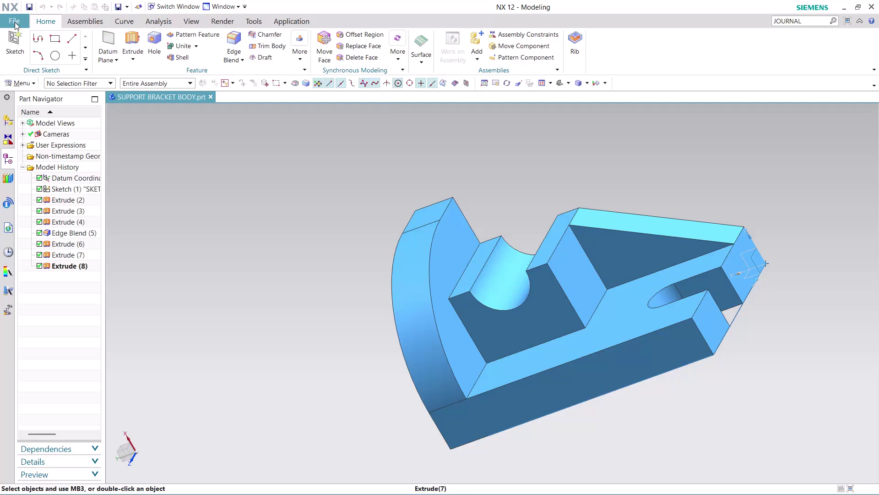
Export the support bracket model as a PDF into the nx-cad drawing files folder.
click(15, 22)
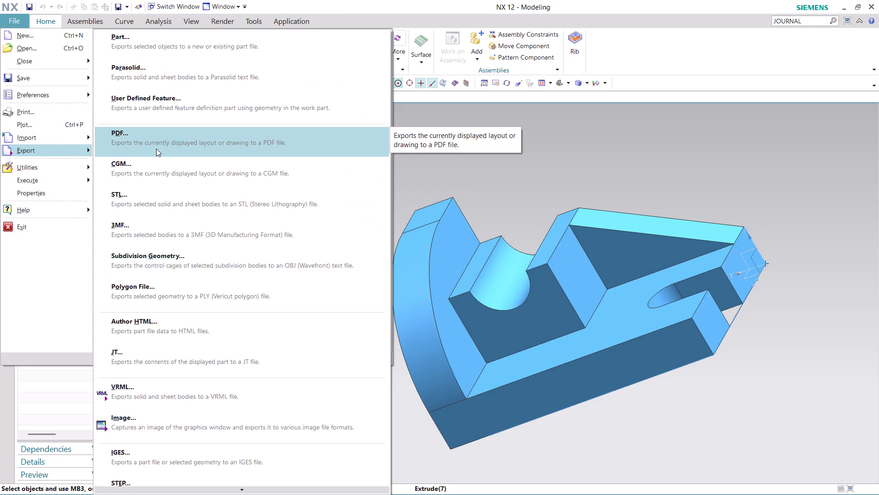
click(156, 148)
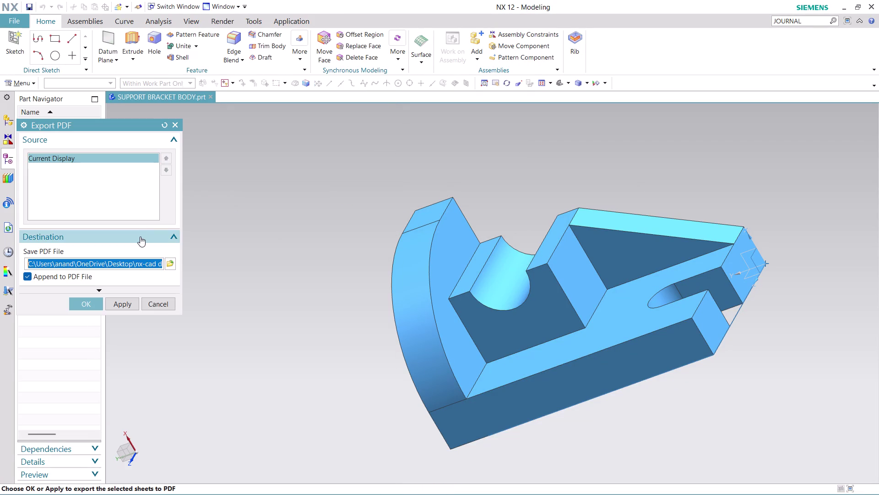
click(169, 264)
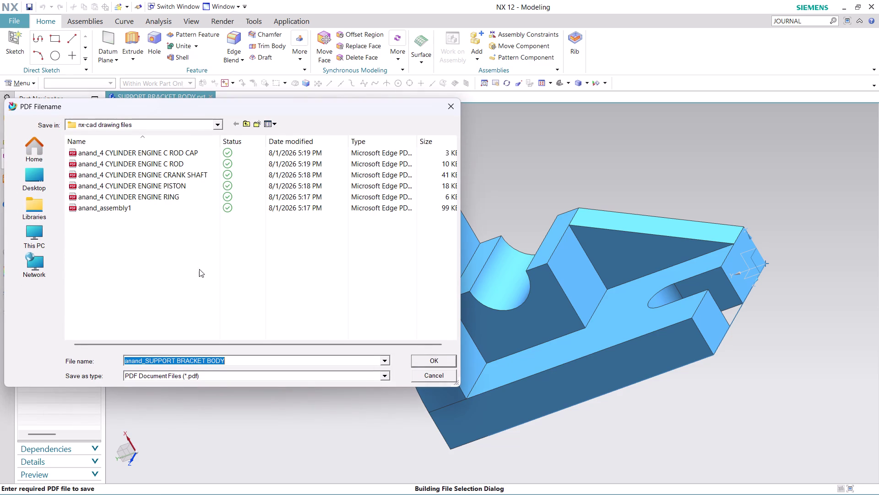
click(431, 357)
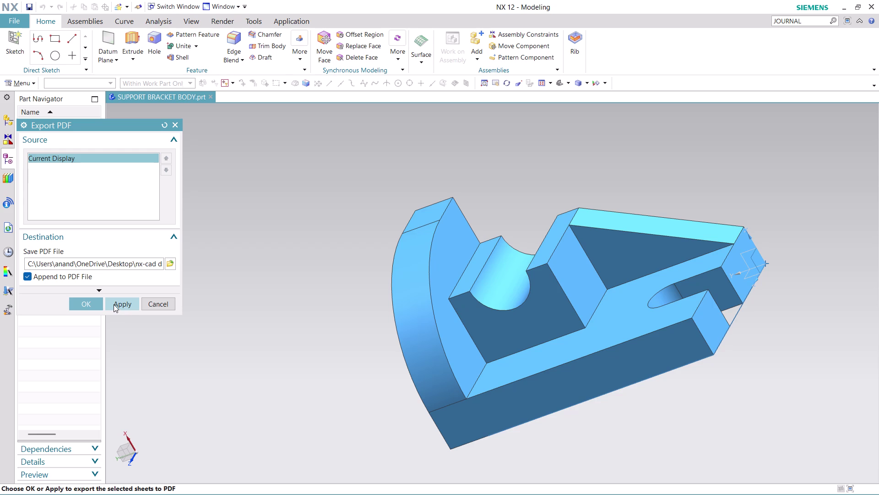
click(87, 303)
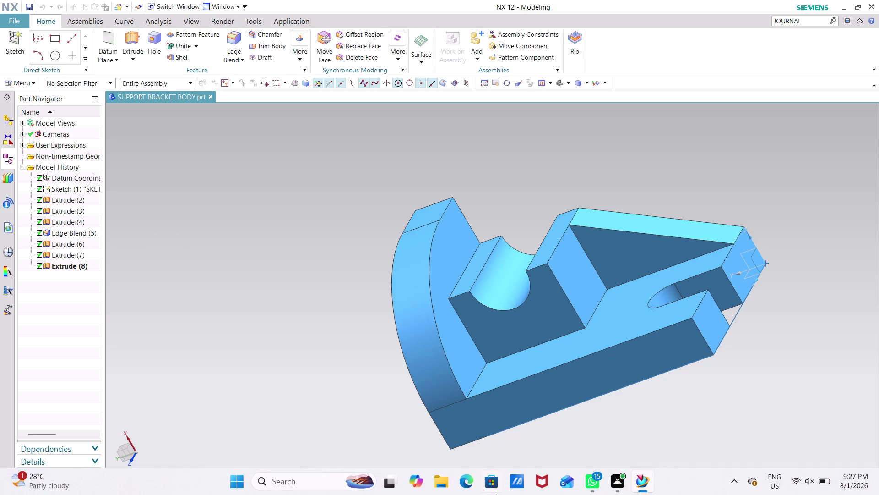
click(439, 476)
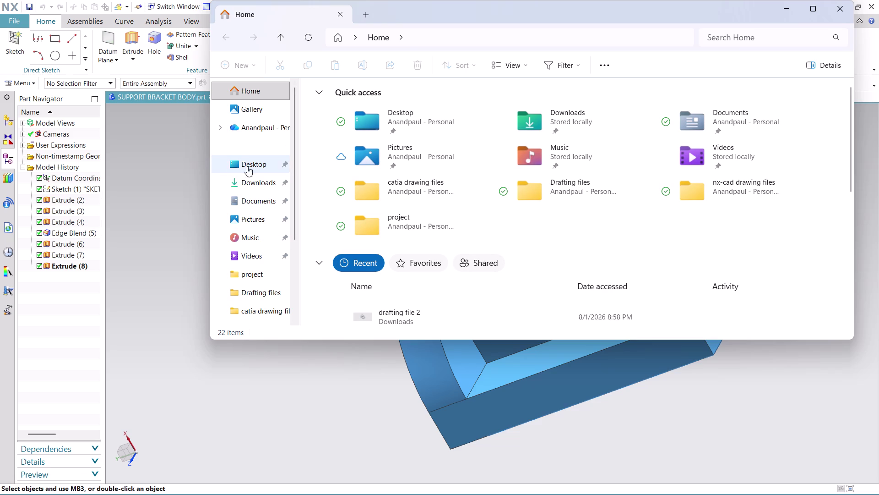
Preview the SUPPORT BRACKET BODY PDF in Desktop > nx-cad drawing files, then close Explorer.
click(260, 199)
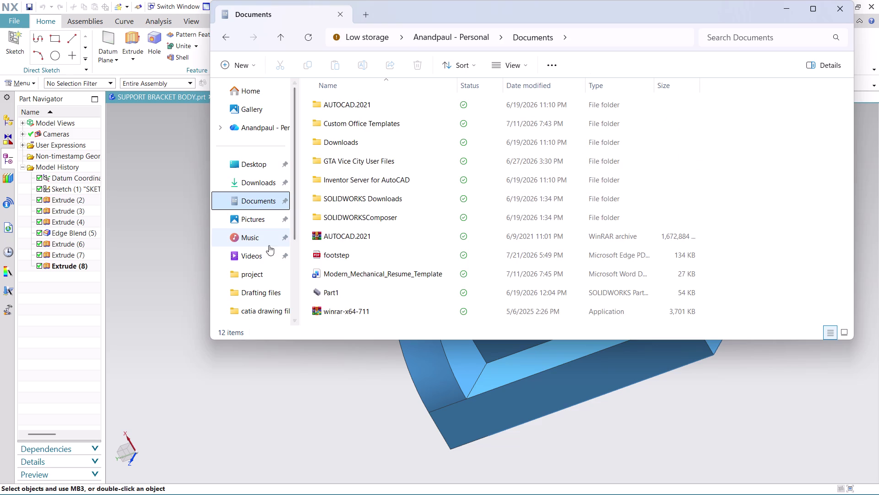
click(255, 185)
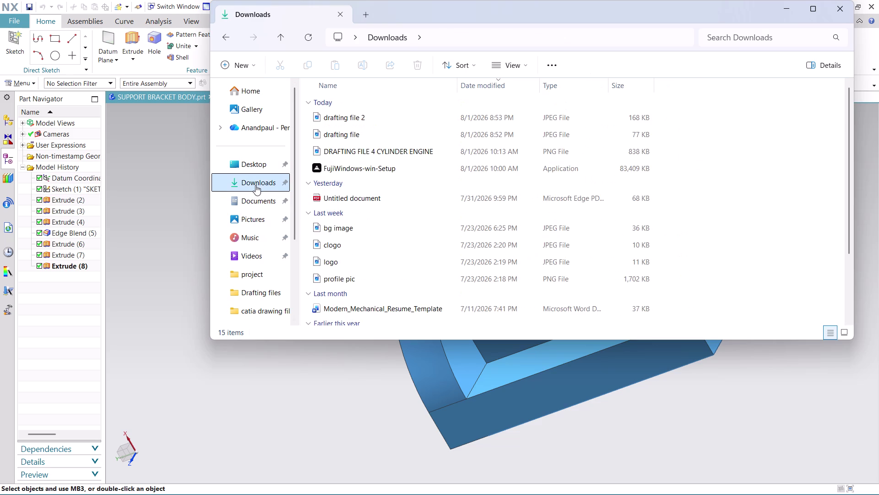
scroll(down, 3)
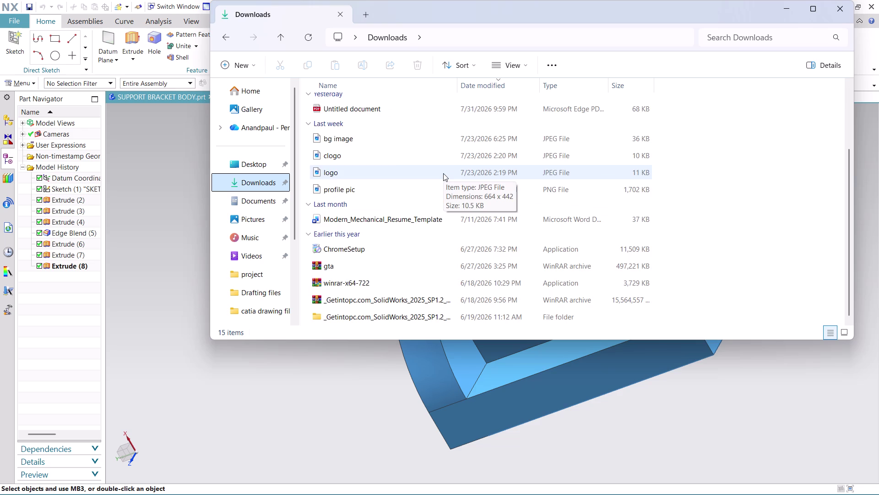
click(249, 168)
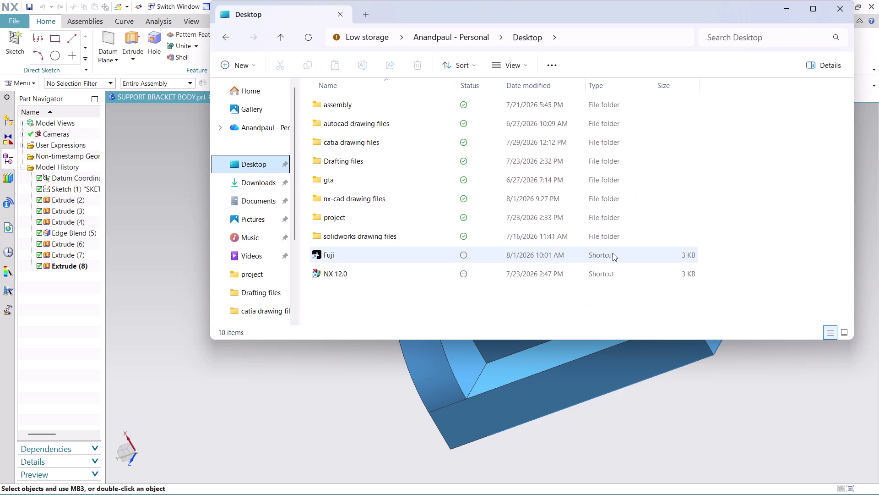
scroll(down, 3)
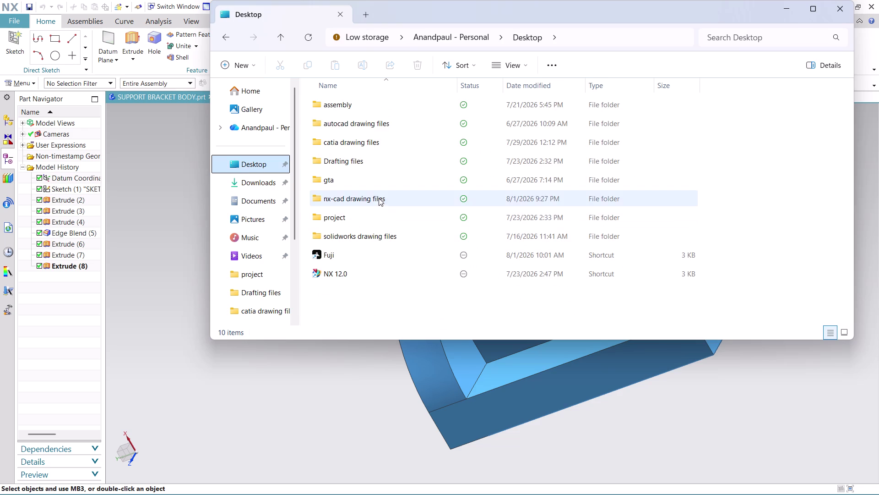
double_click(378, 198)
scroll(down, 3)
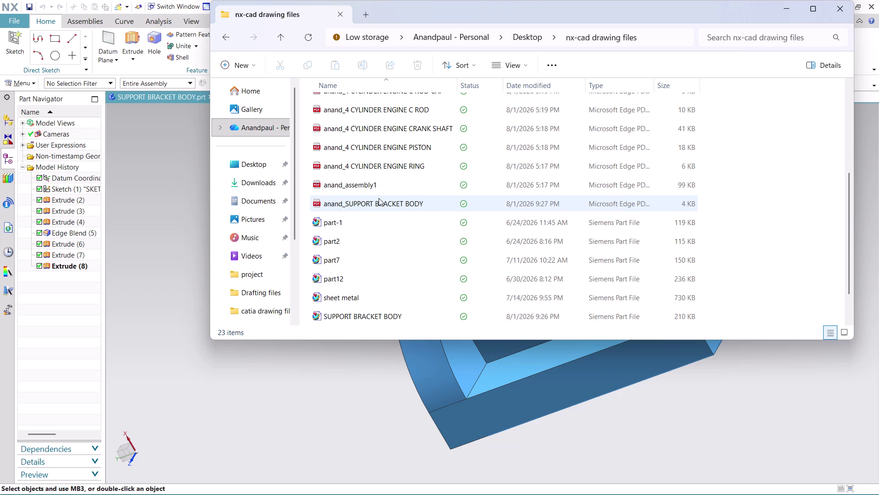
double_click(385, 209)
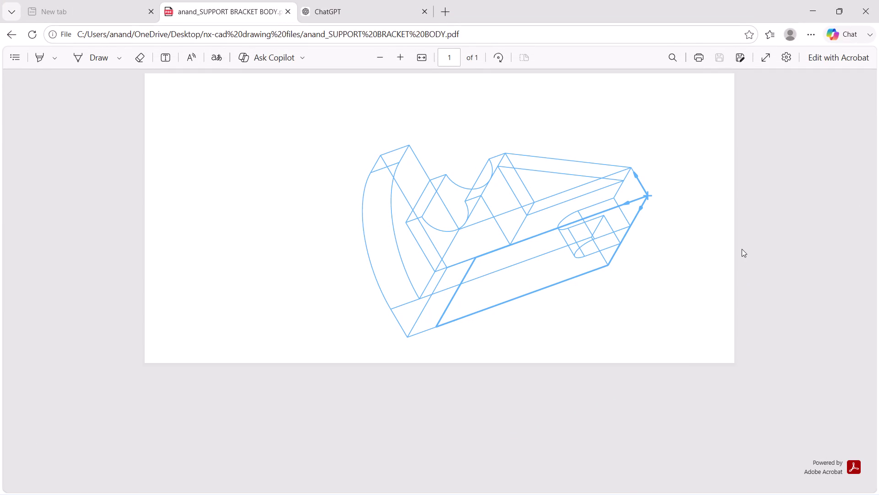
click(859, 14)
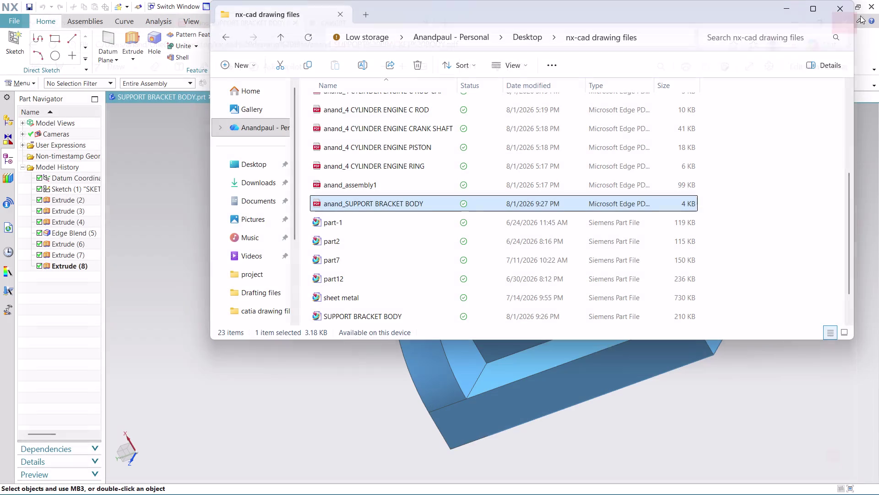
click(789, 386)
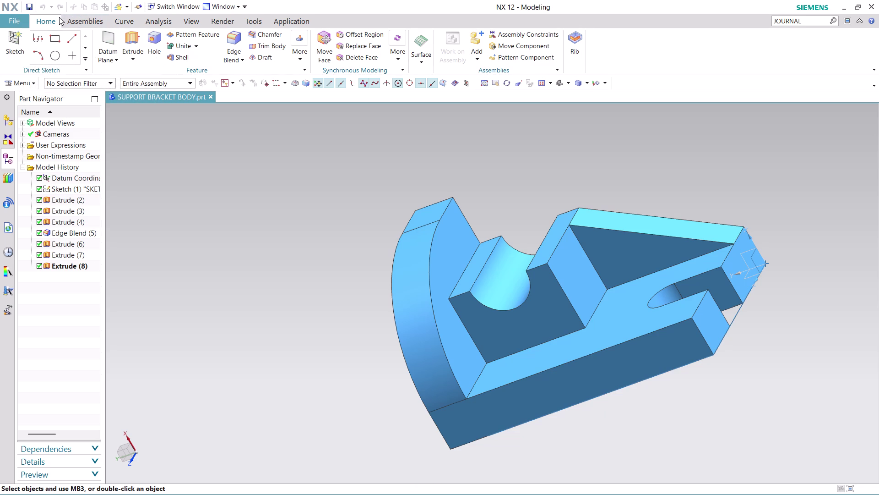
Create a new drawing file from the A4 - Size template for the support bracket.
click(46, 19)
click(21, 20)
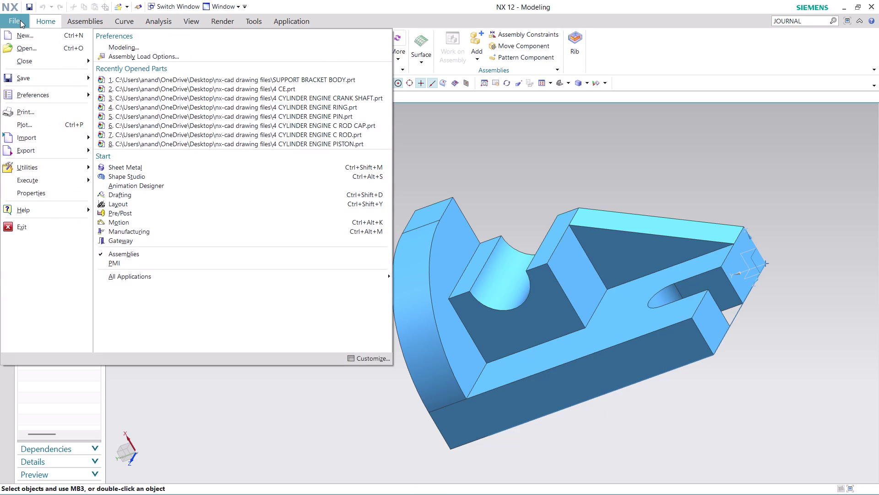
click(244, 403)
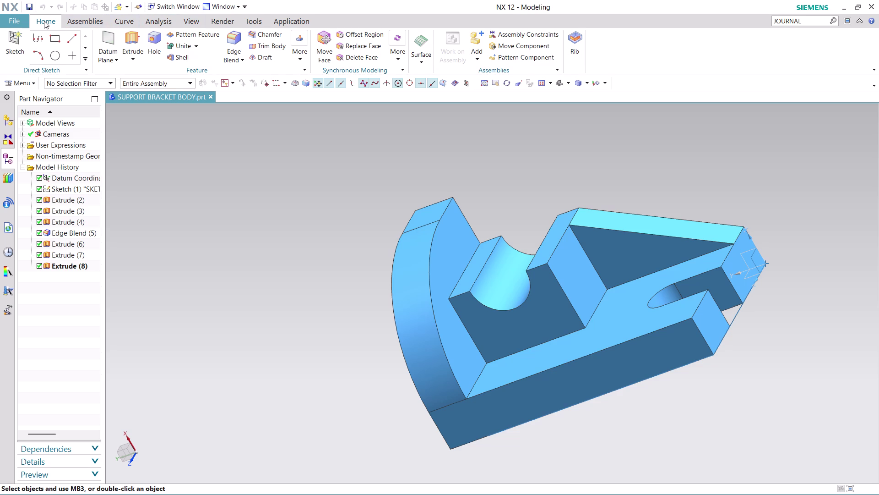
click(19, 20)
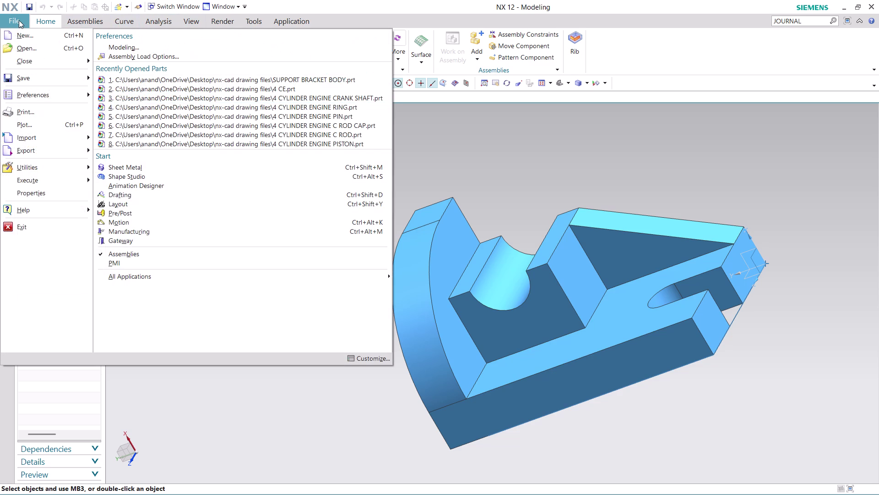
click(46, 39)
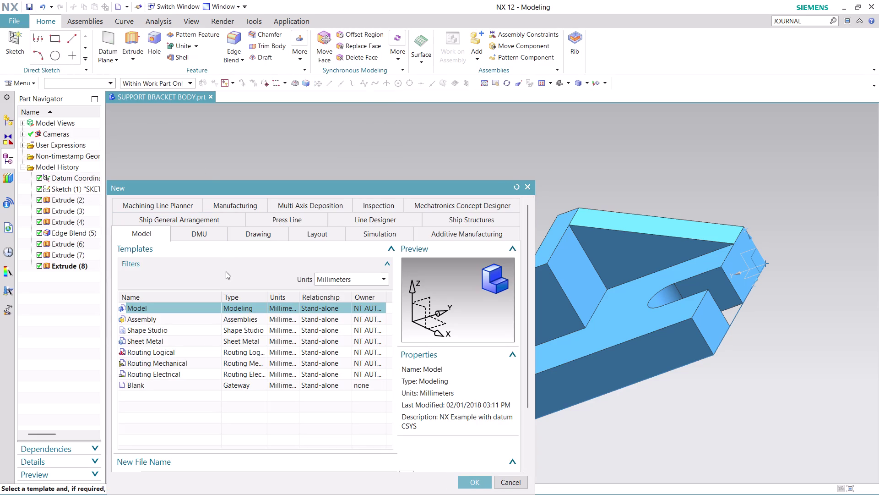
click(255, 230)
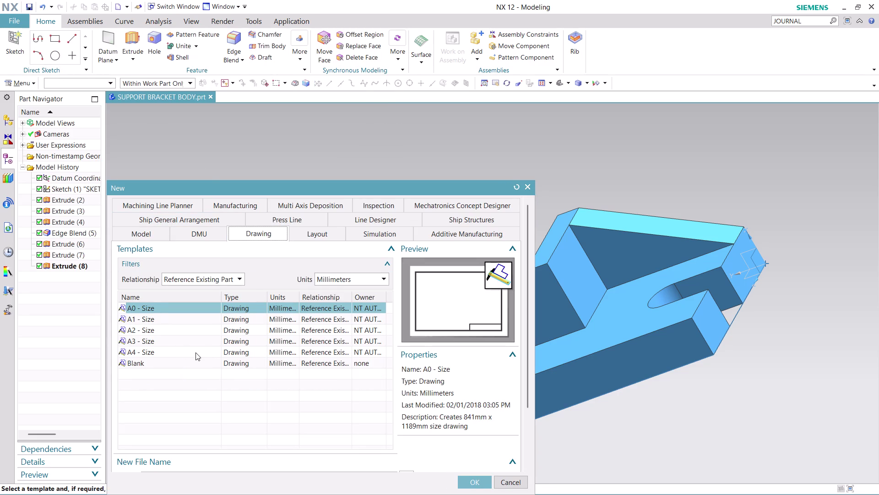
click(196, 352)
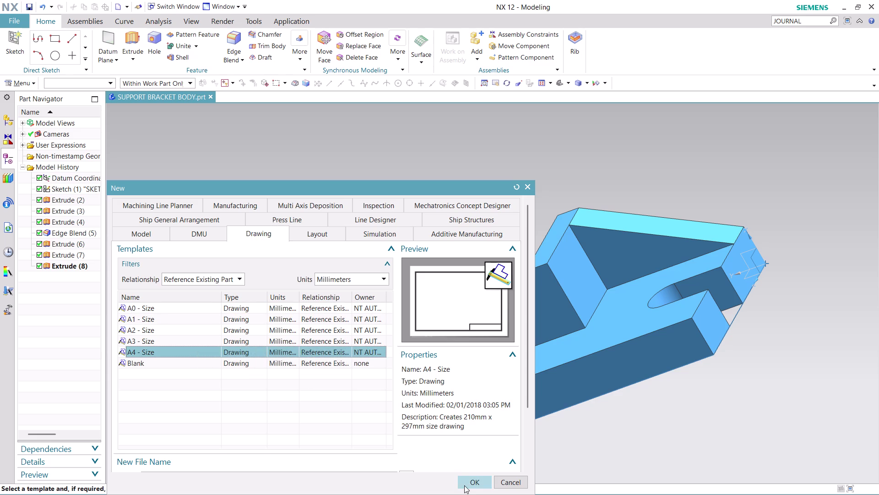
click(466, 485)
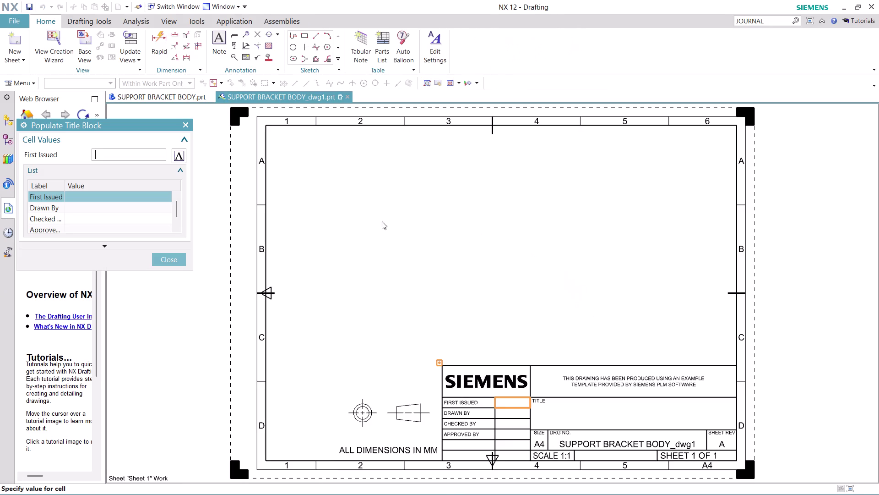
Dismiss the Populate Title Block dialog without entering any values.
click(392, 202)
click(168, 260)
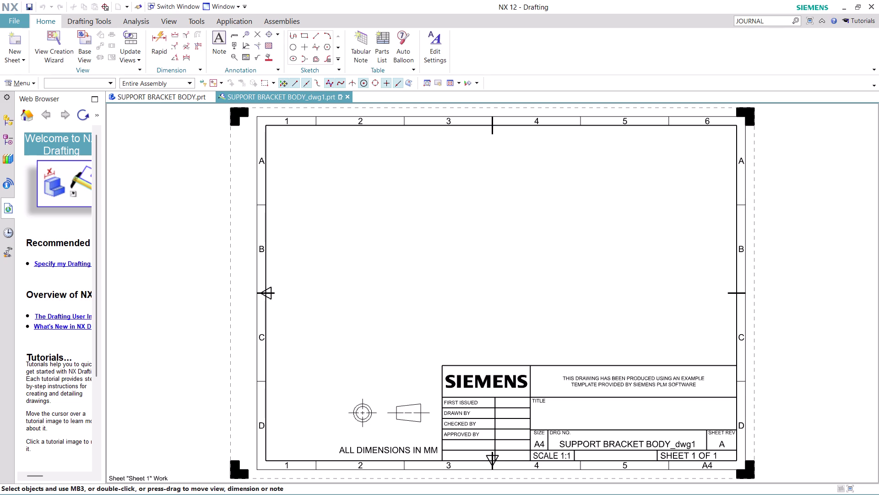
click(290, 96)
click(339, 200)
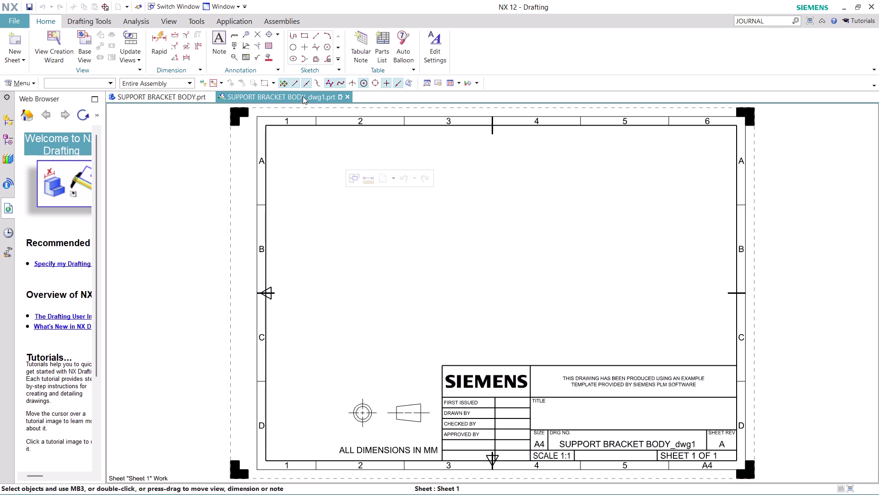
Undock the A4 drawing tab into a floating window and settle its position.
drag(303, 94, 278, 141)
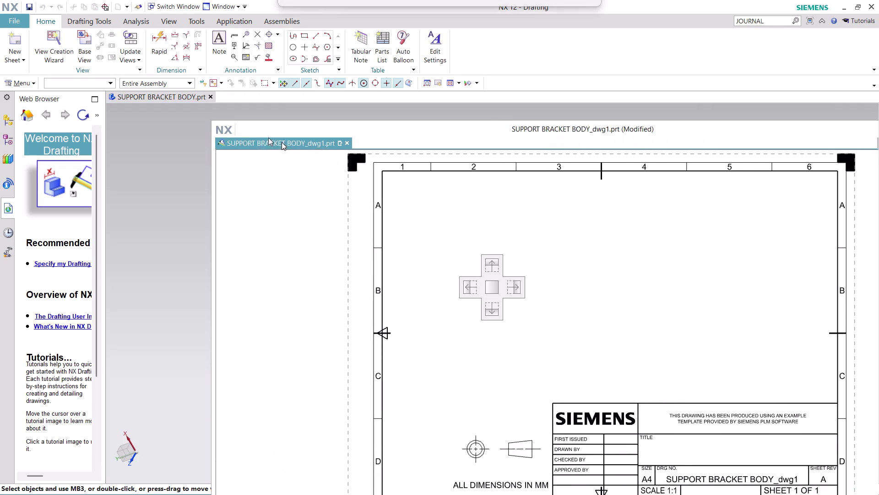
drag(278, 141, 199, 105)
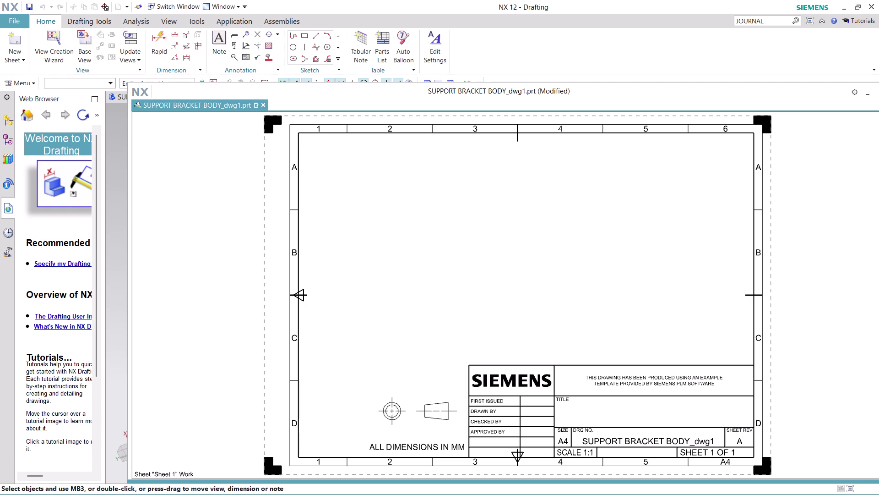
click(208, 107)
click(502, 235)
click(469, 248)
drag(219, 108, 112, 265)
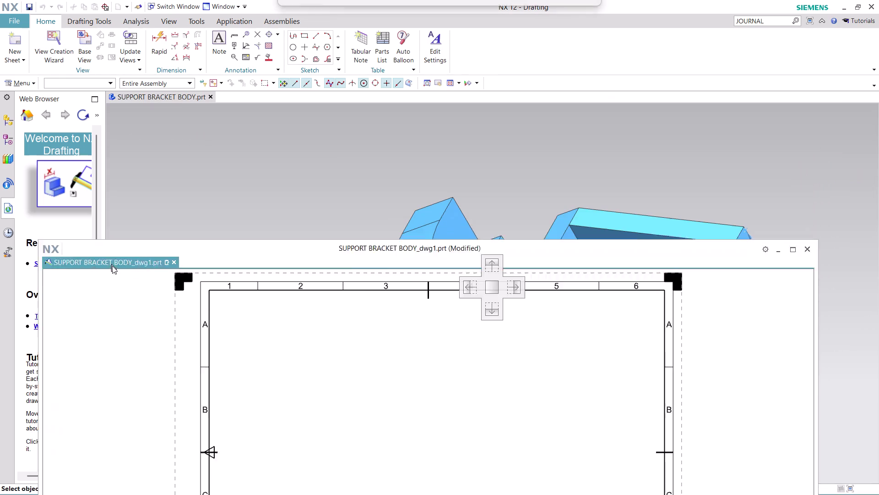
drag(112, 265, 178, 132)
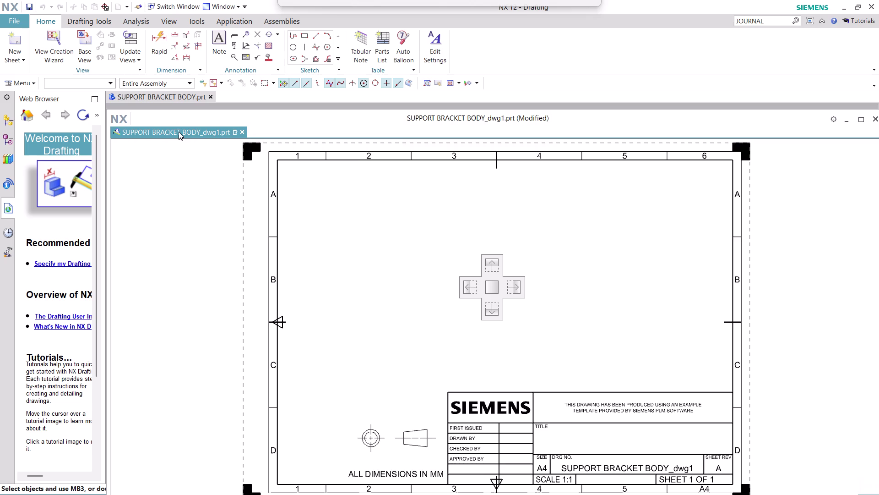
drag(179, 133, 174, 126)
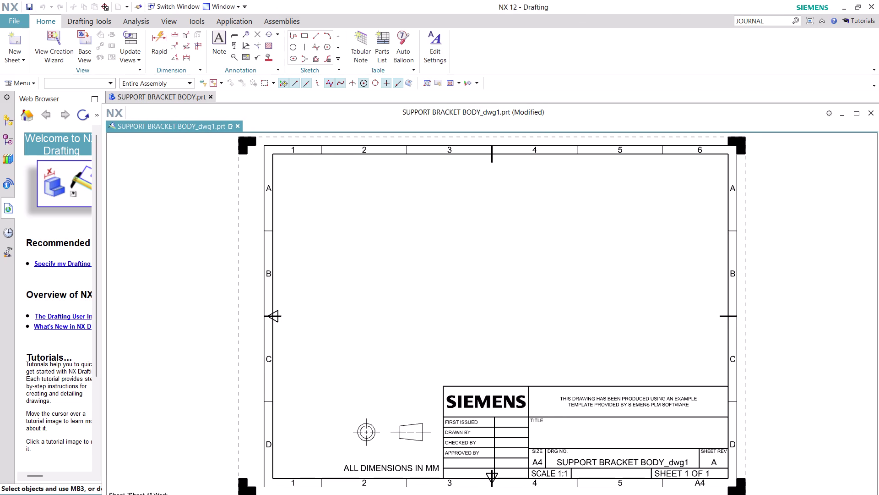
click(493, 281)
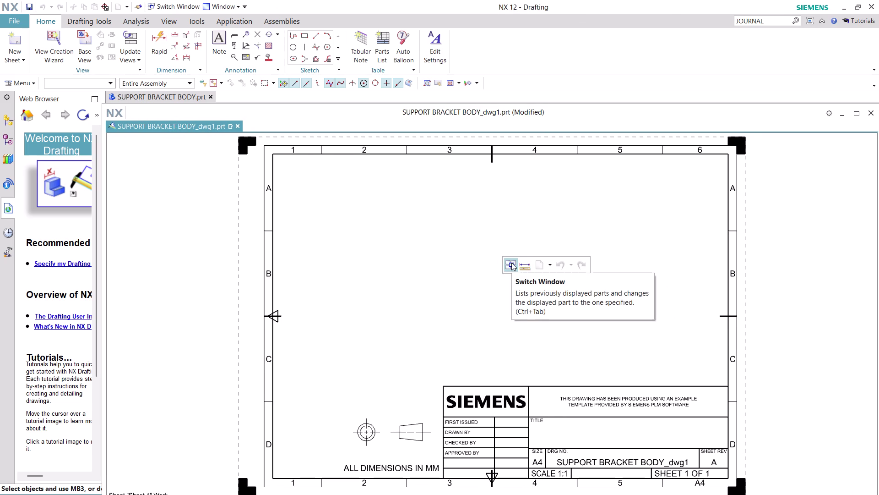
Switch the display to SUPPORT BRACKET BODY.prt and undo the last eleven actions.
click(511, 263)
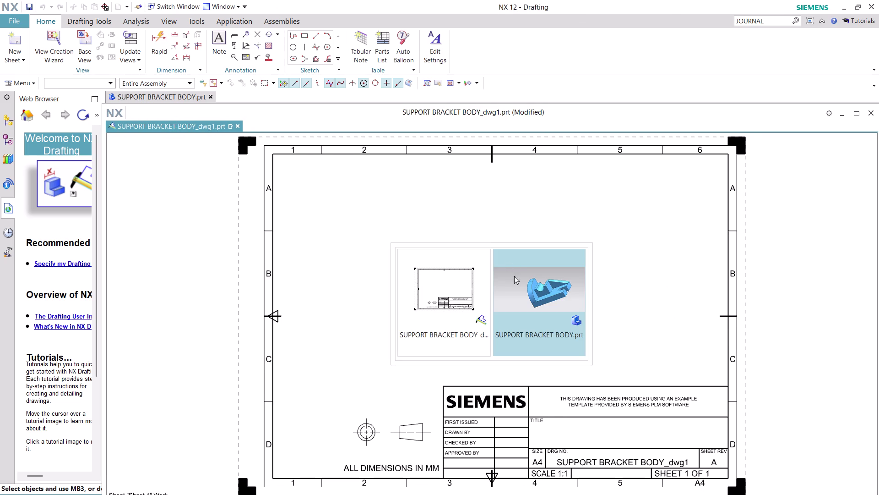
click(528, 287)
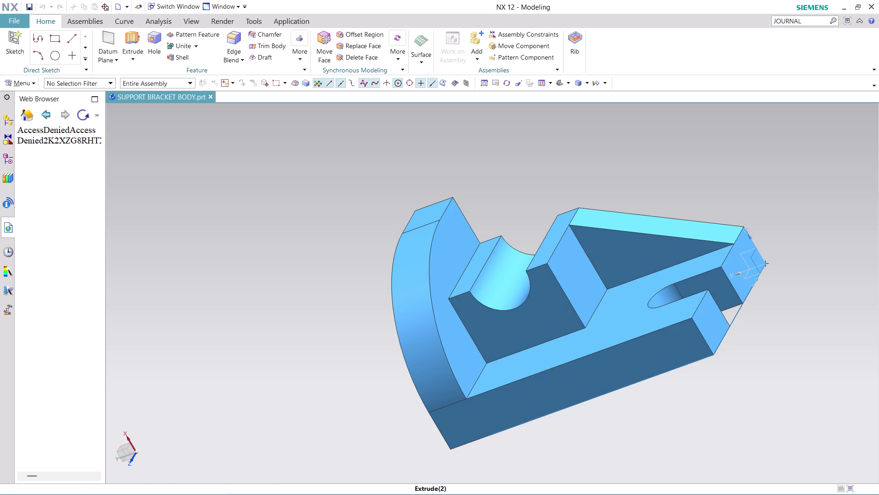
key(ctrl+z)
key(ctrl+z)
key(ctrl+z)
key(ctrl+z)
key(ctrl+z)
key(ctrl+z)
key(ctrl+z)
key(ctrl+z)
key(ctrl+z)
key(ctrl+z)
key(ctrl+z)
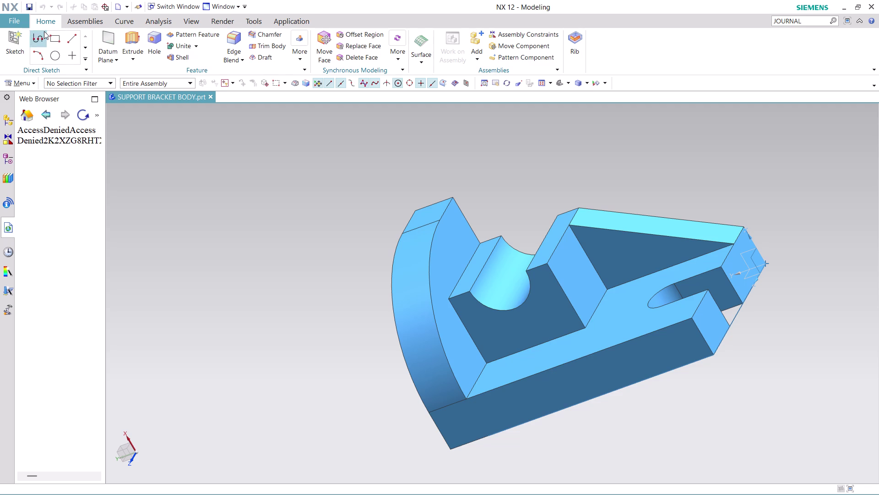
Enter Drafting and add an A4 - Size sheet, skipping the title block entry.
click(10, 17)
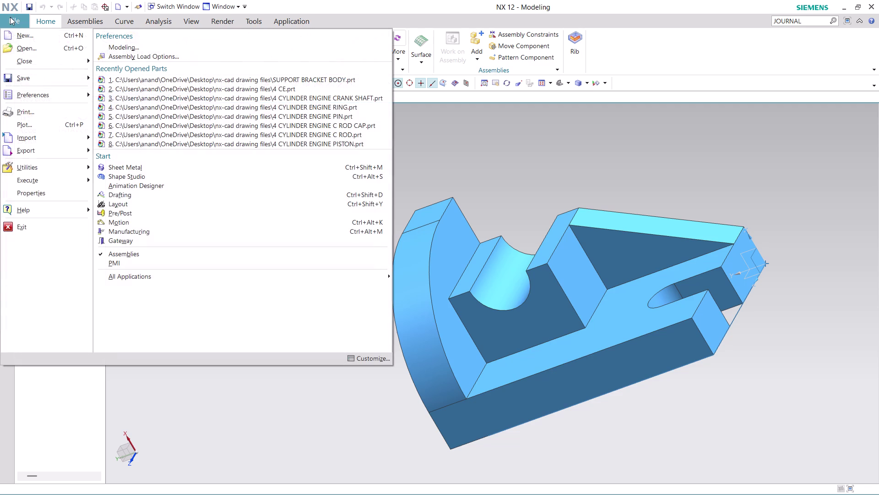
click(164, 196)
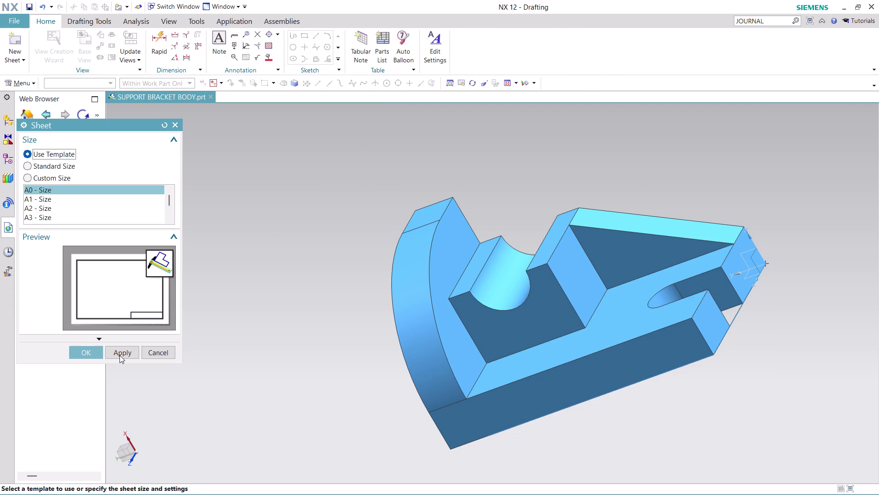
scroll(down, 3)
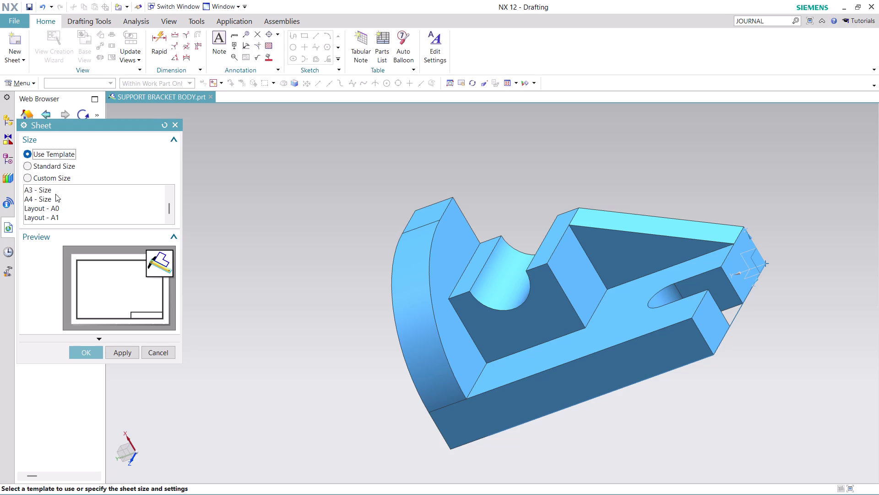
click(48, 197)
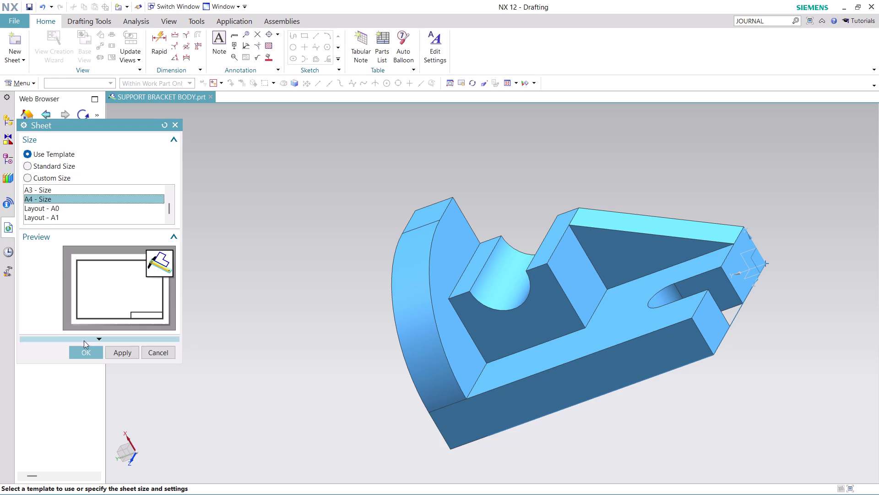
click(84, 349)
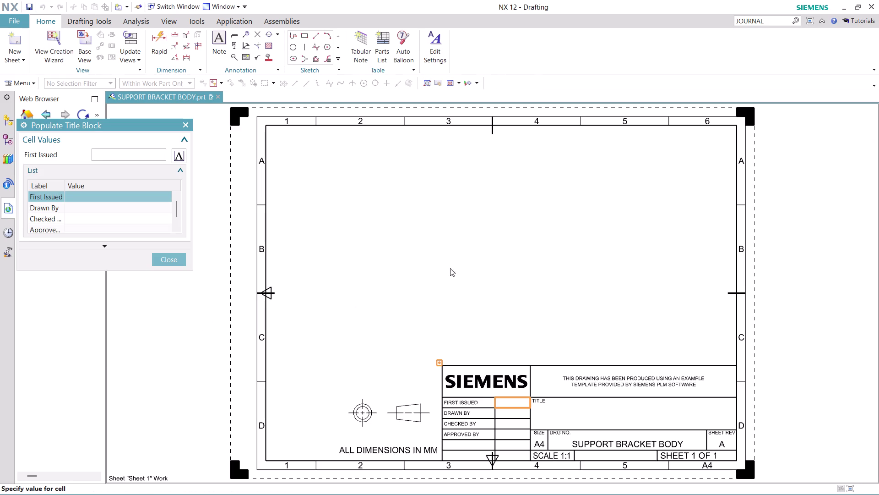
click(172, 260)
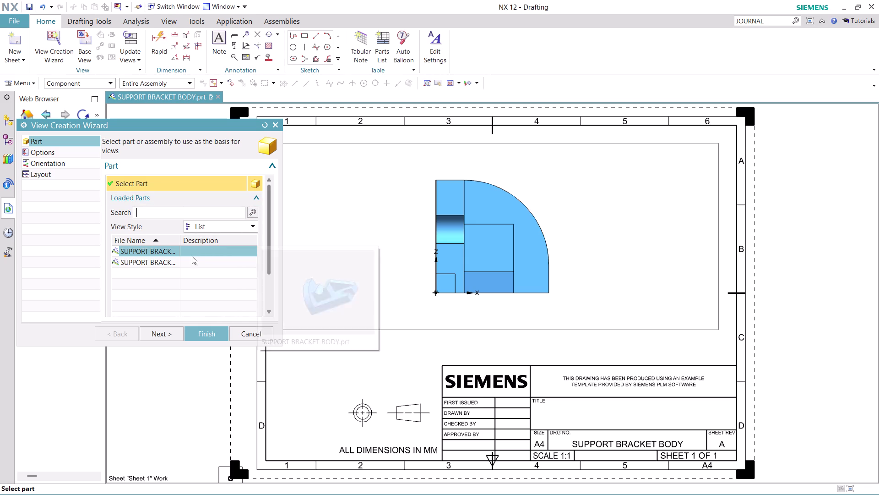
Use the View Creation Wizard to place front, right side and trimetric views.
click(41, 175)
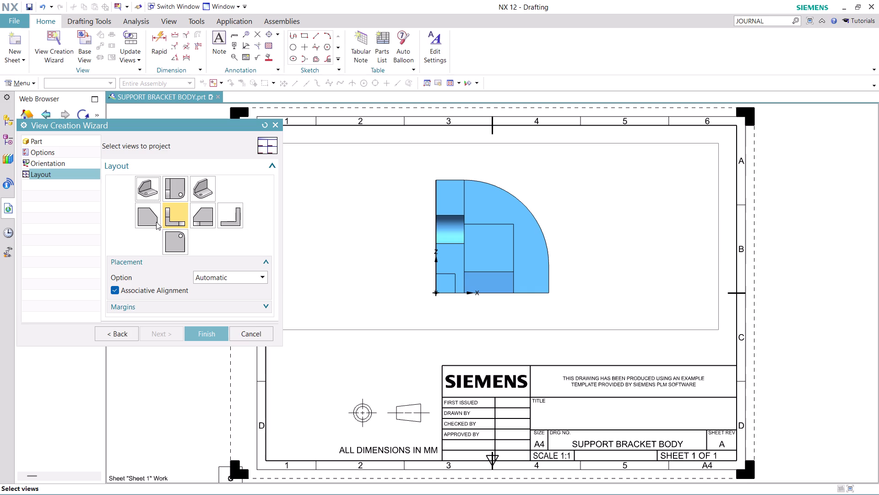
click(151, 220)
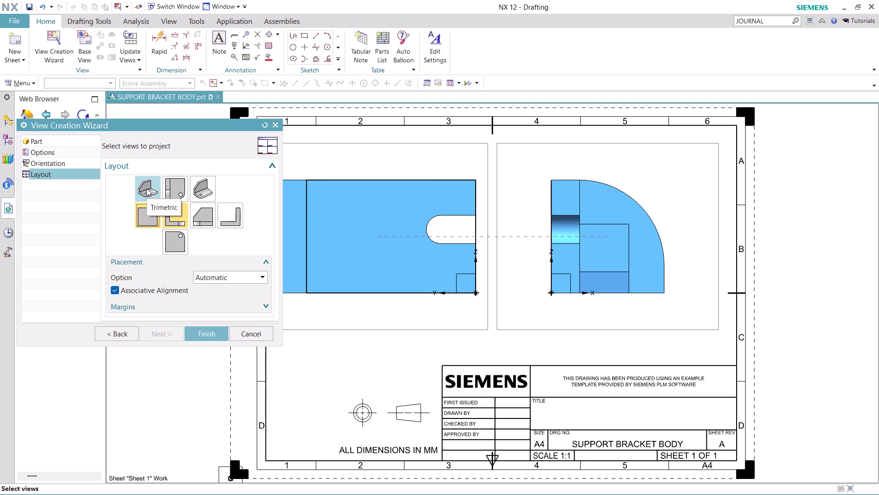
click(147, 189)
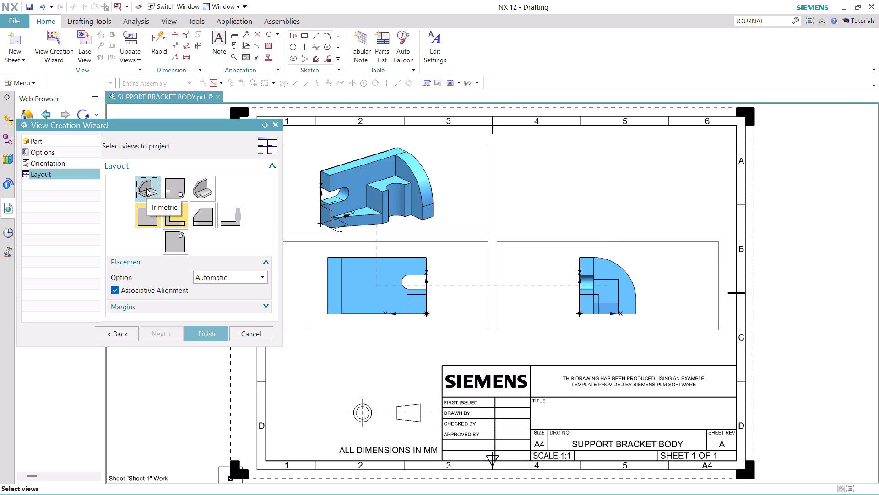
click(181, 187)
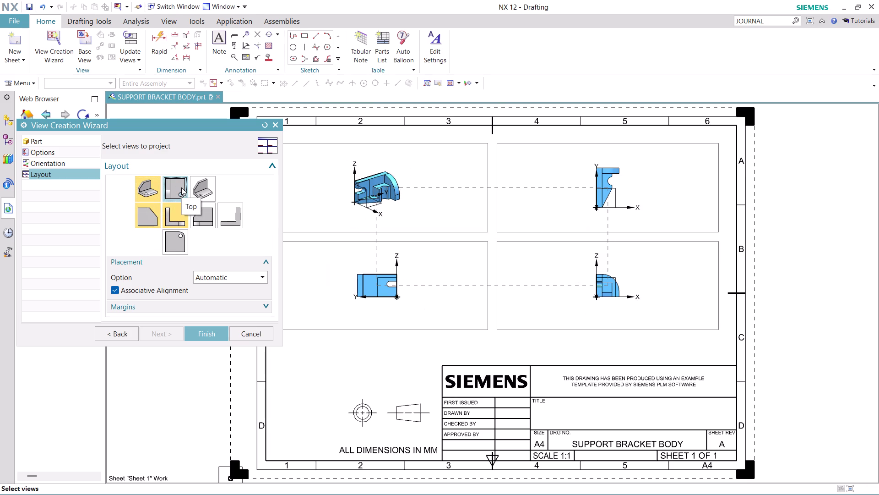
click(181, 188)
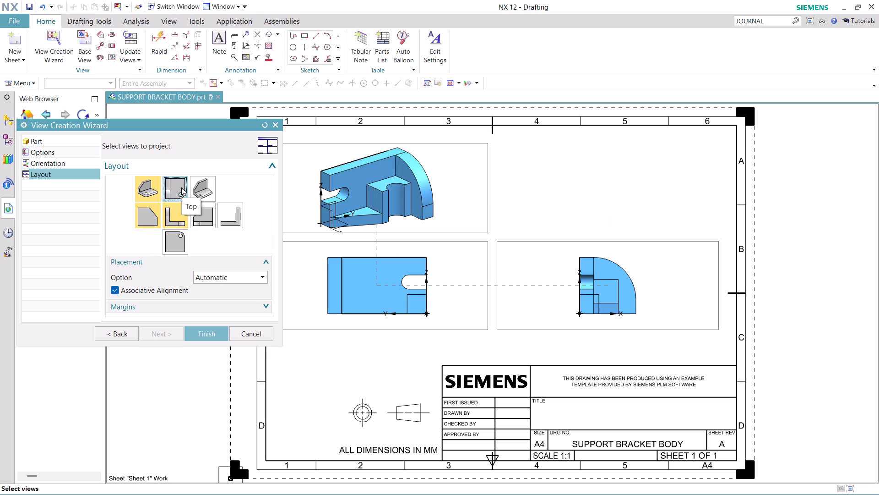
click(232, 278)
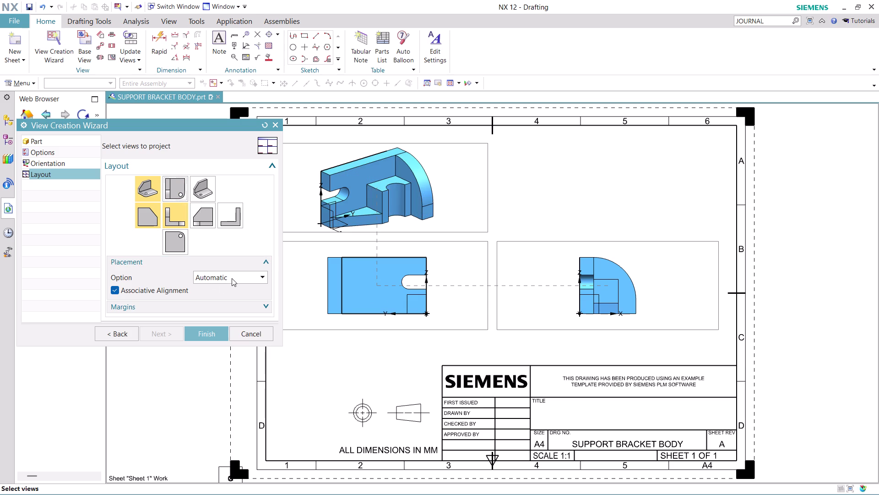
click(232, 278)
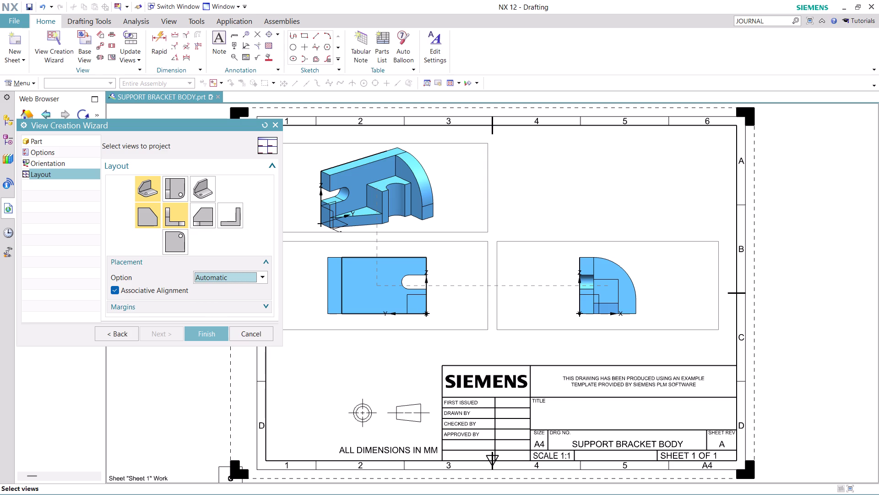
click(197, 332)
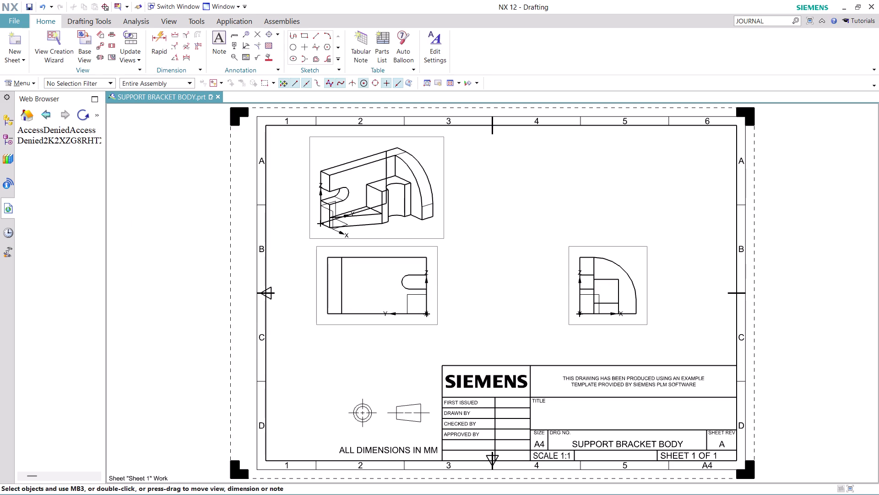
Dimension the front view's 64 overall height between its top and bottom edges.
scroll(up, 3)
scroll(up, 3)
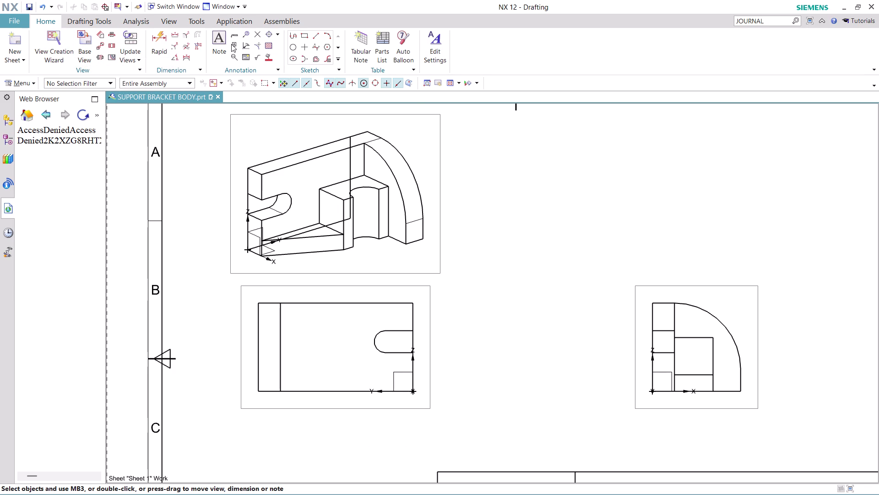
click(162, 39)
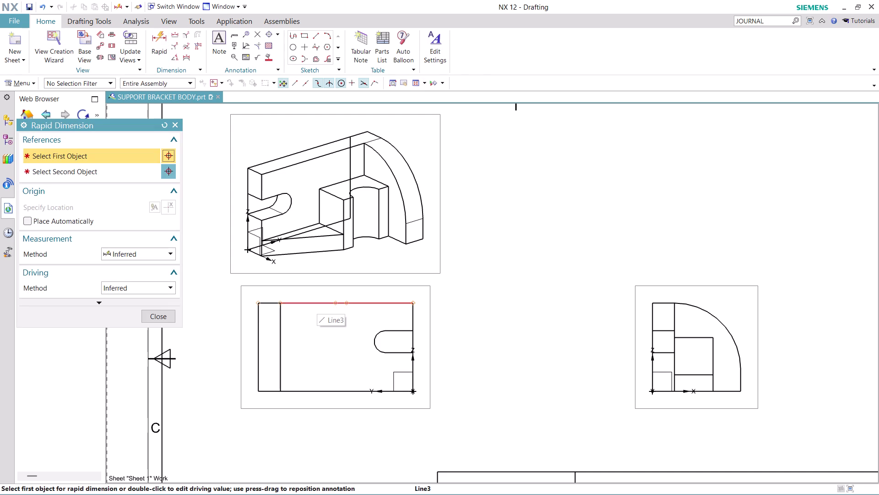
click(317, 302)
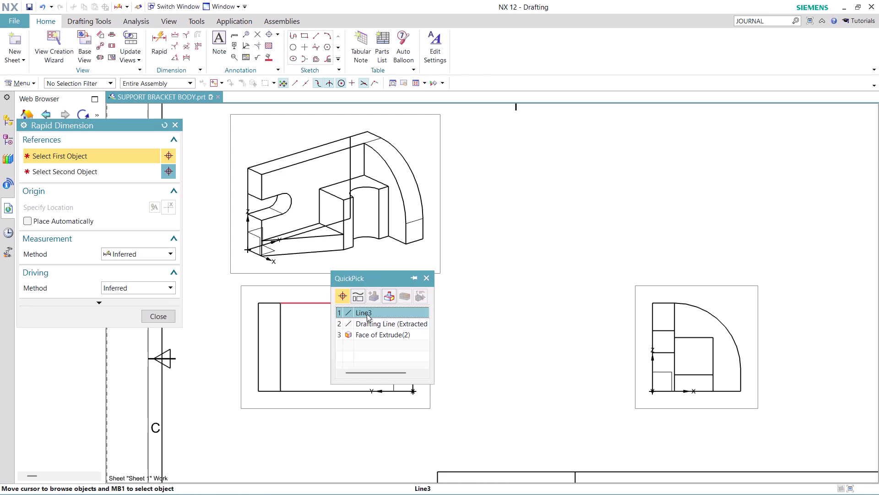
click(367, 313)
click(314, 389)
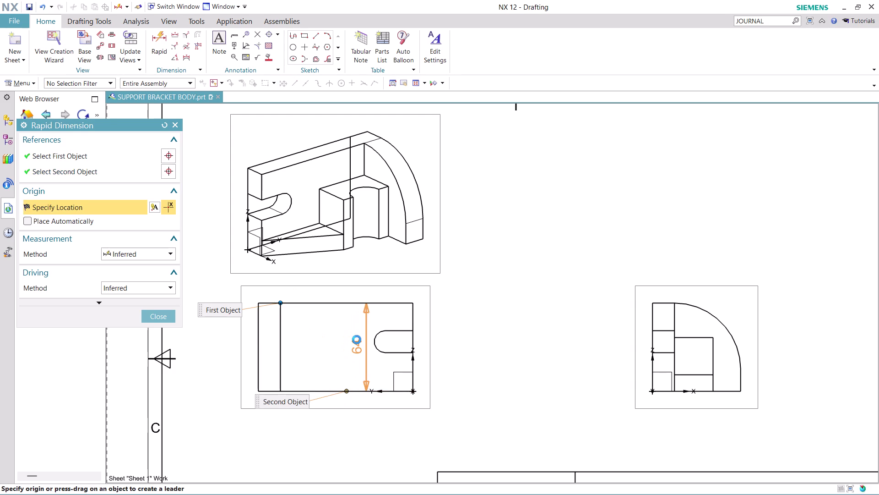
click(352, 341)
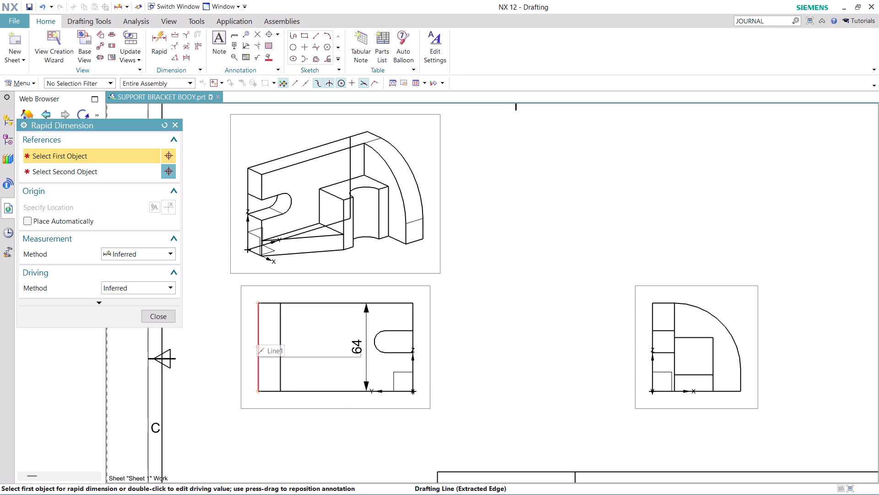
Add the 16 width dimension for the front view's left strip.
click(255, 330)
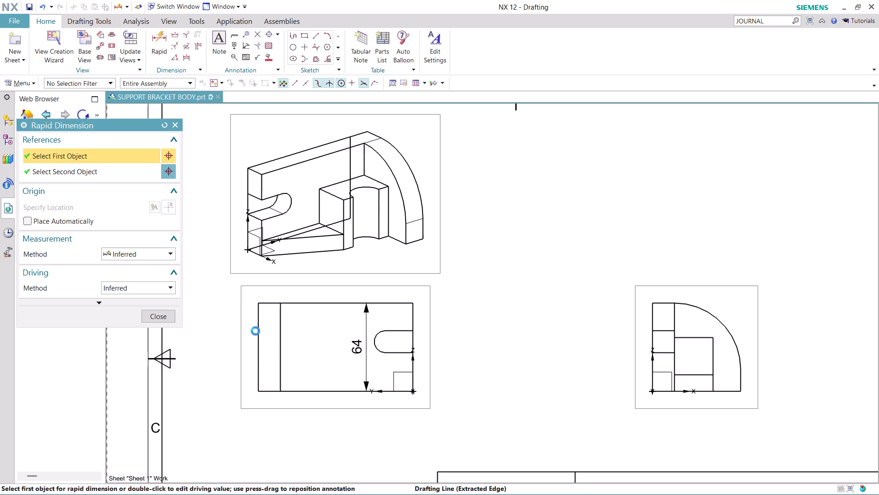
click(279, 338)
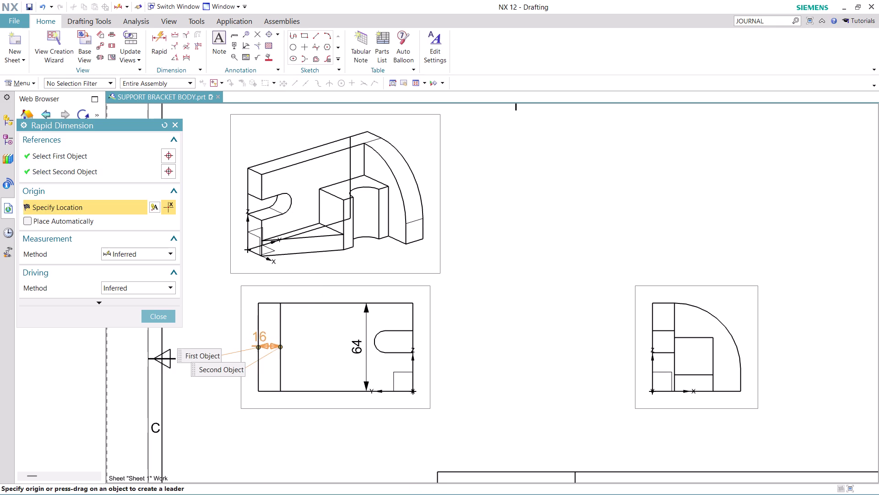
click(268, 325)
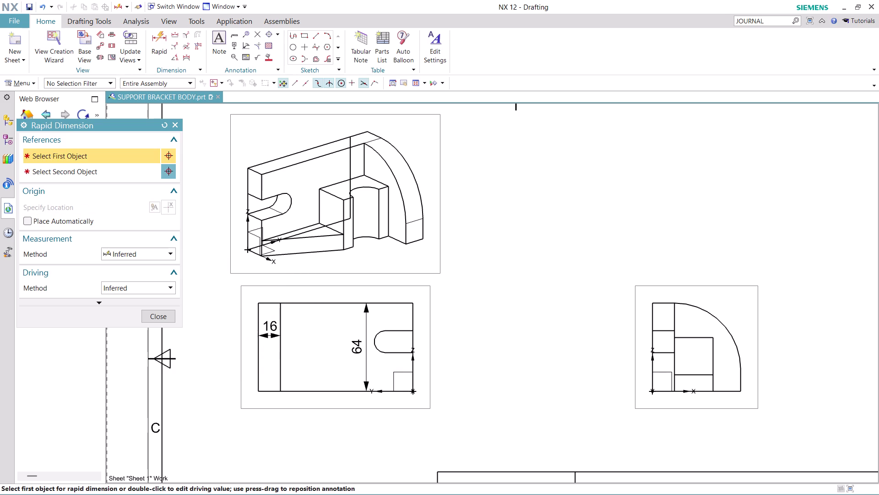
click(405, 332)
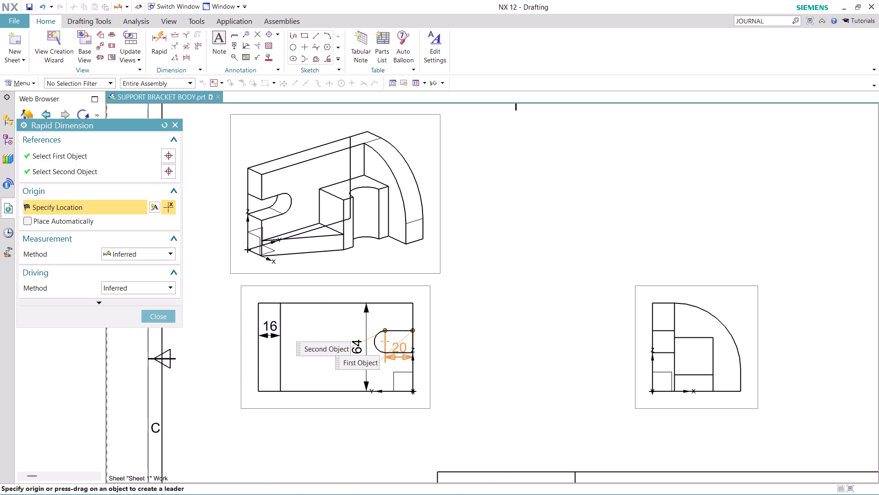
Place the 16 slot-width dimension right of the front view and pick the slot arc.
click(401, 350)
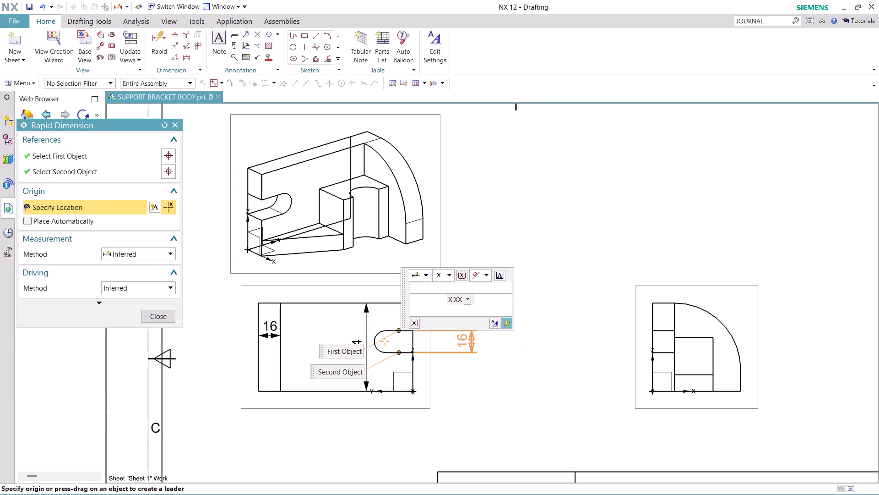
click(443, 346)
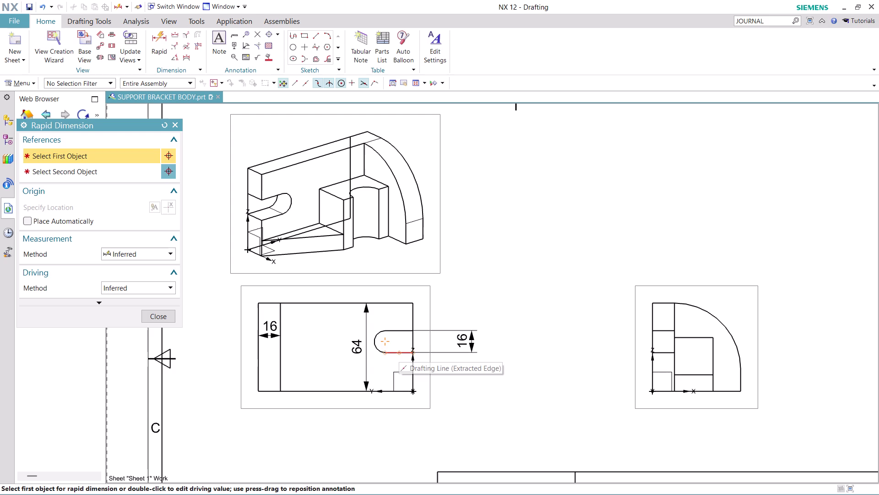
click(378, 335)
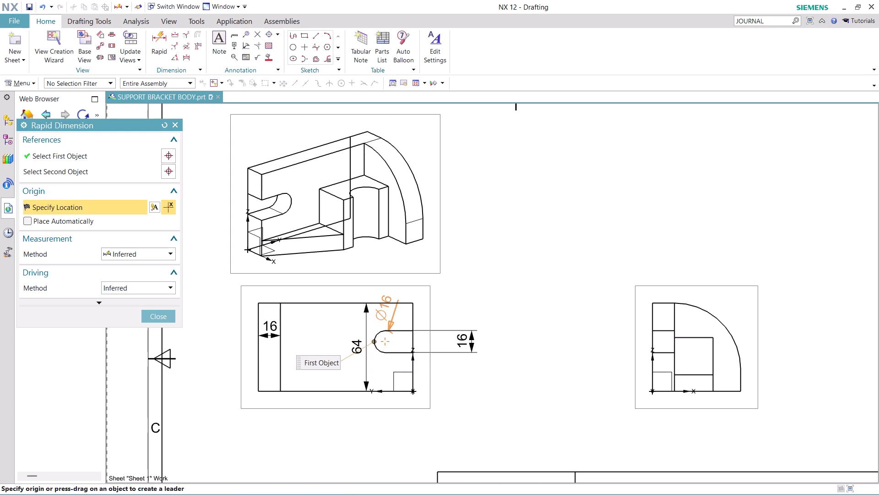